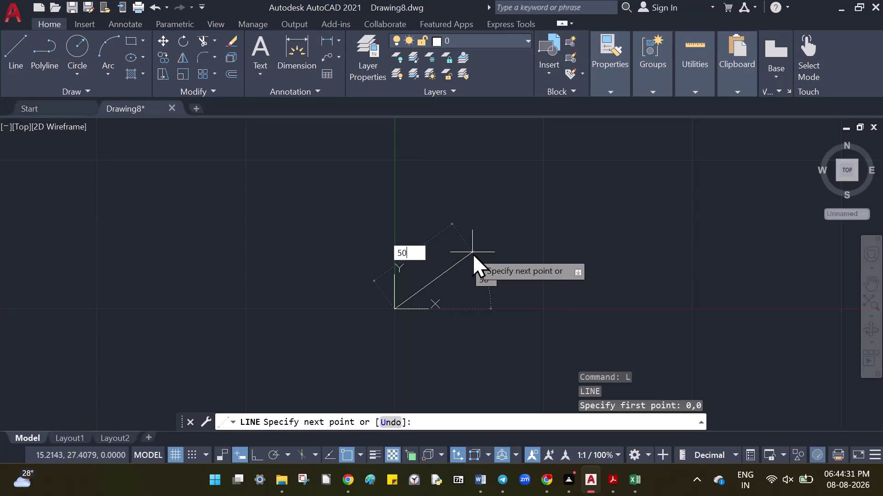
Draw a 50-unit line at 60° from the origin, then pan around the drawing.
key(Tab)
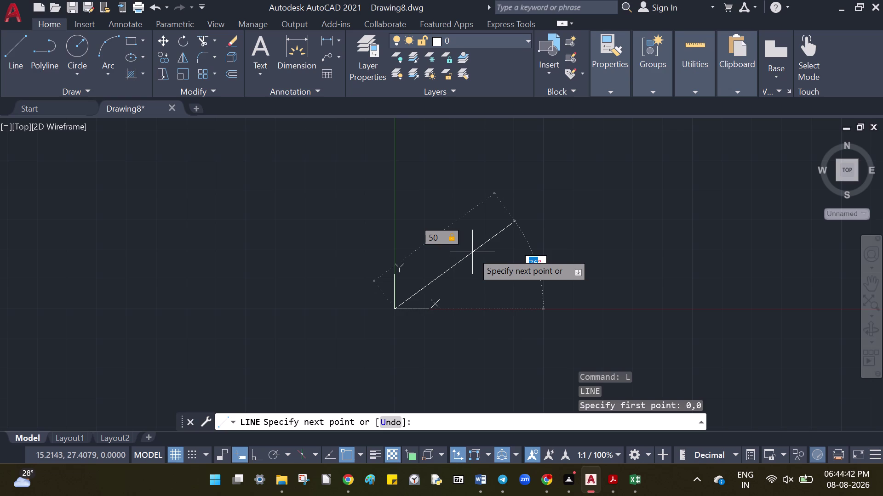
text(6)
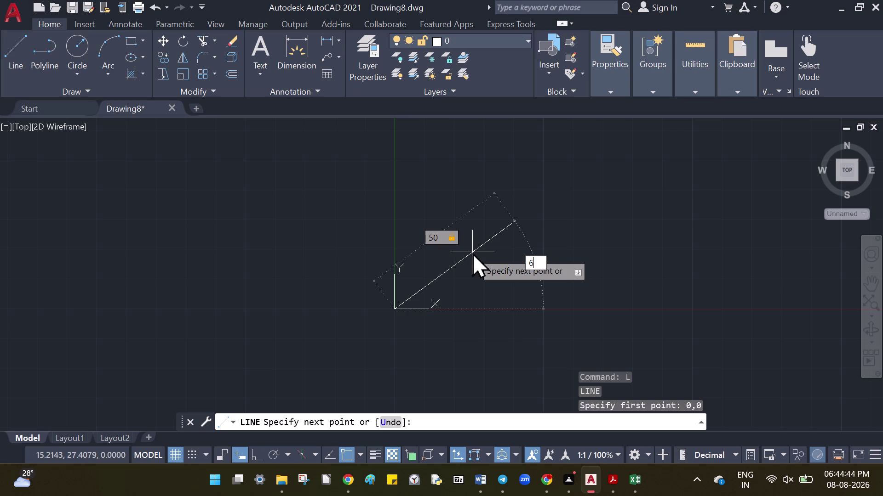
text(0)
key(Return)
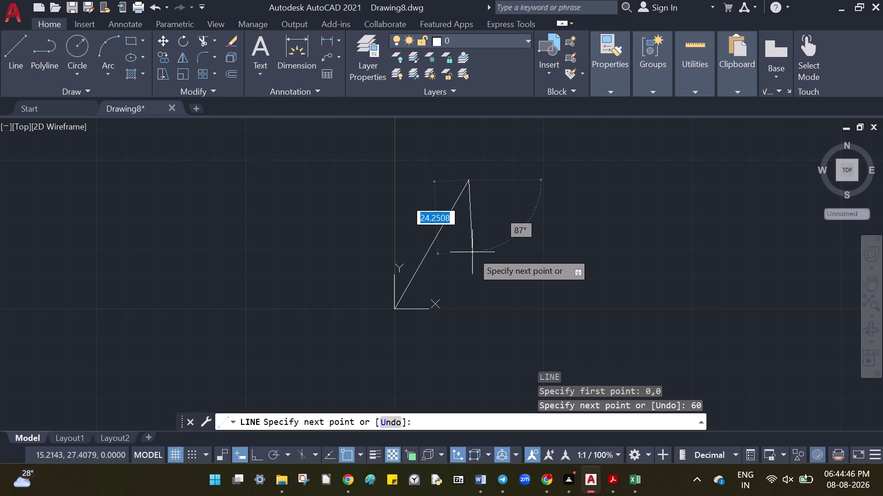
scroll(down, 3)
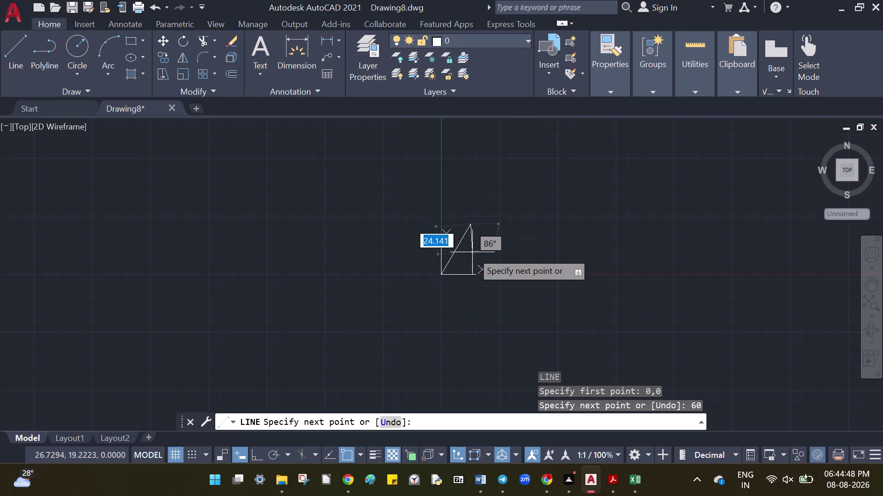
middle_drag(473, 253, 385, 336)
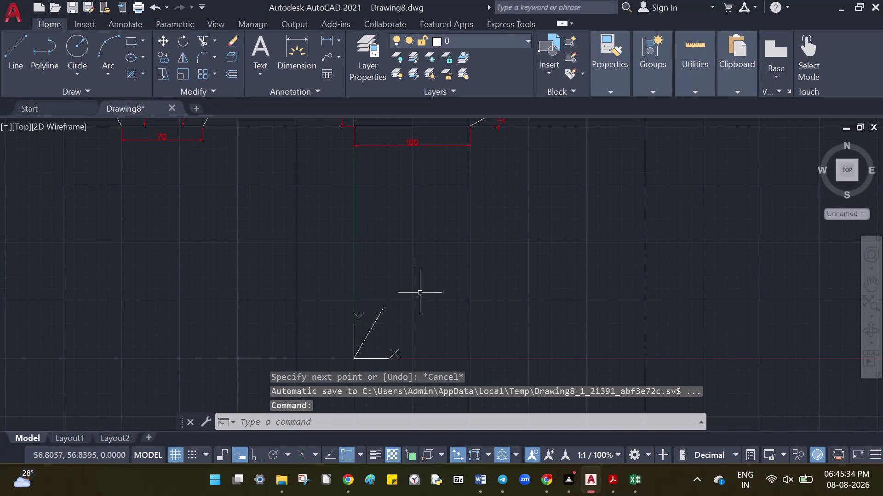
Undo the 50-unit angled line with Ctrl+Z.
key(ctrl+z)
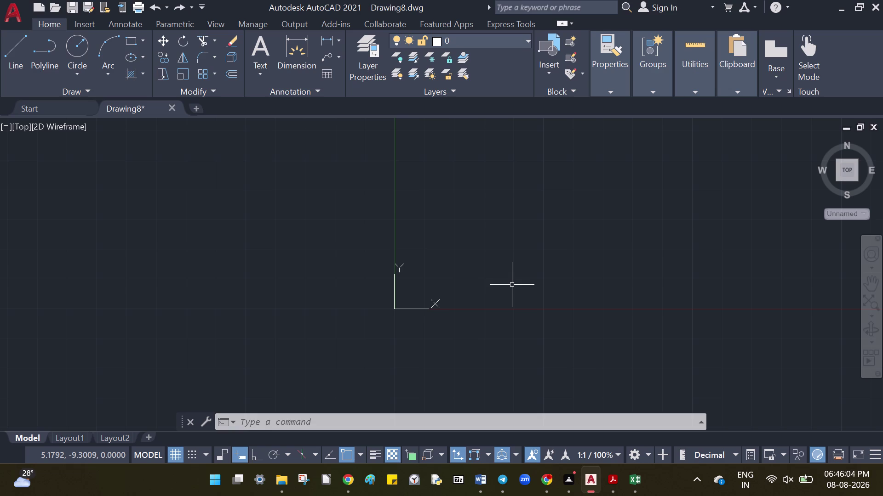
Open Drafting Settings via SE and view the Dynamic Input and Polar Tracking tabs.
key(l)
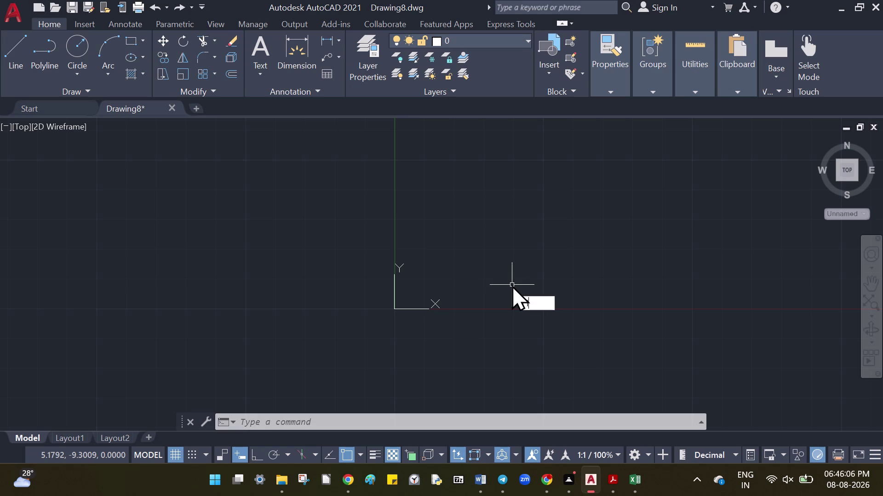
key(BackSpace)
text(se)
key(Return)
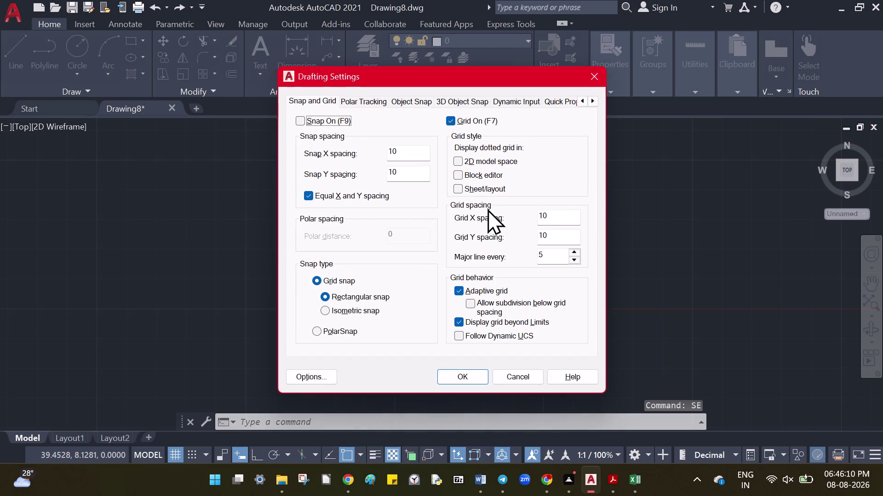
click(532, 102)
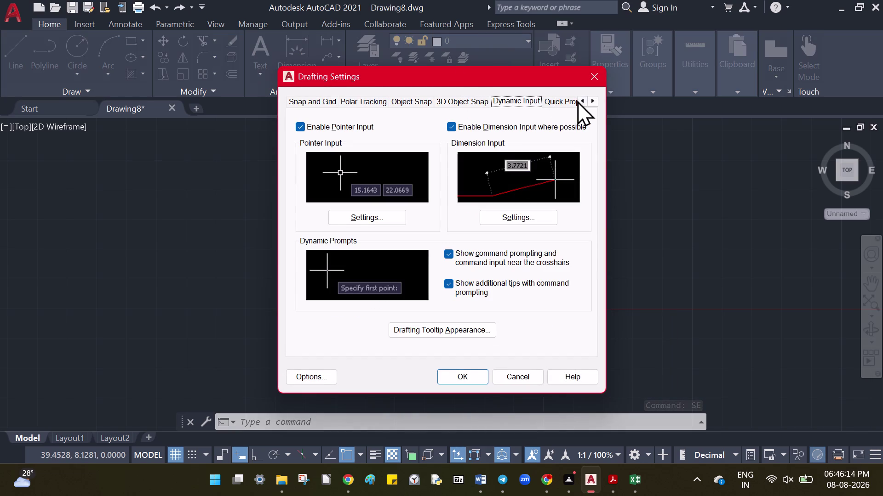
click(376, 96)
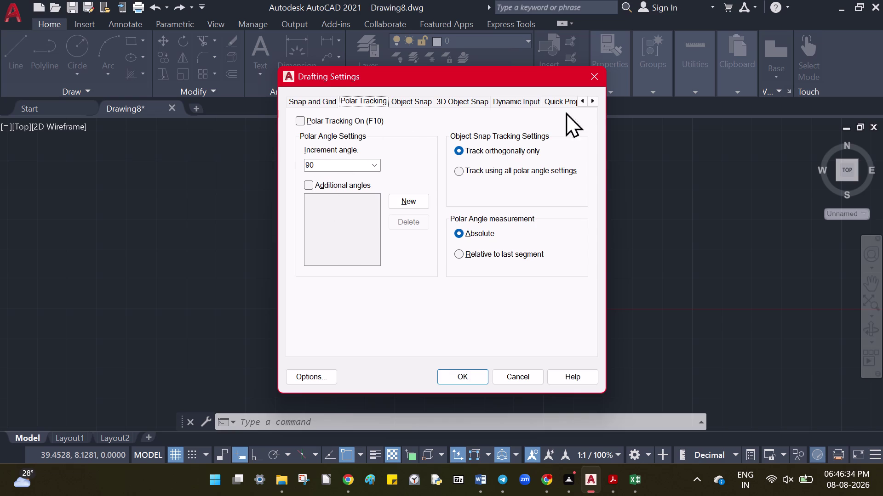
Scroll the Drafting Settings tab strip both ways and review the Polar Tracking options.
click(591, 104)
click(591, 104)
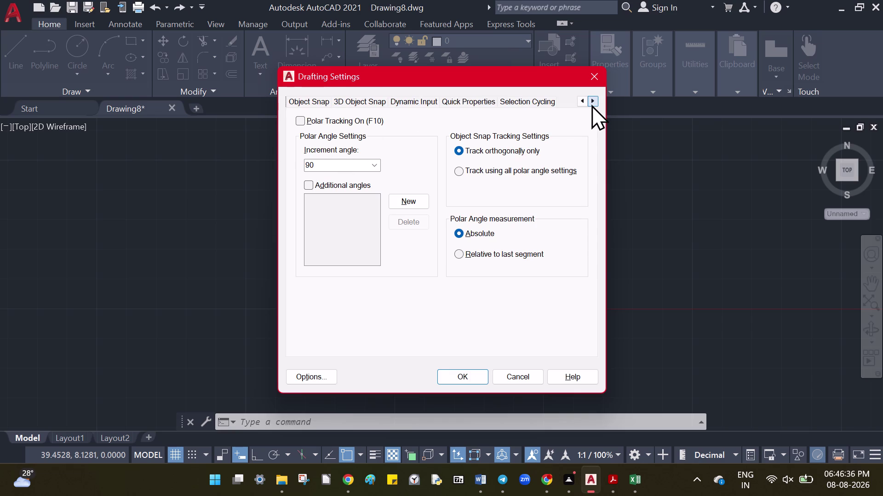
click(575, 100)
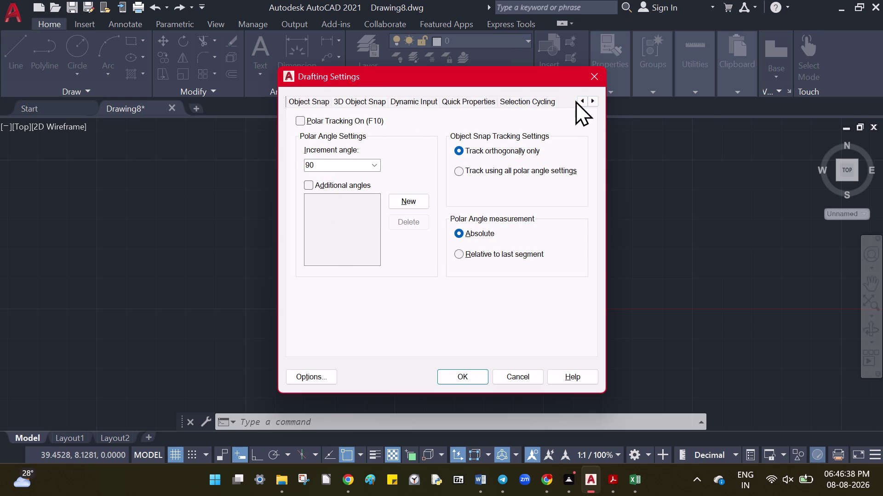
click(581, 100)
click(581, 100)
click(581, 100)
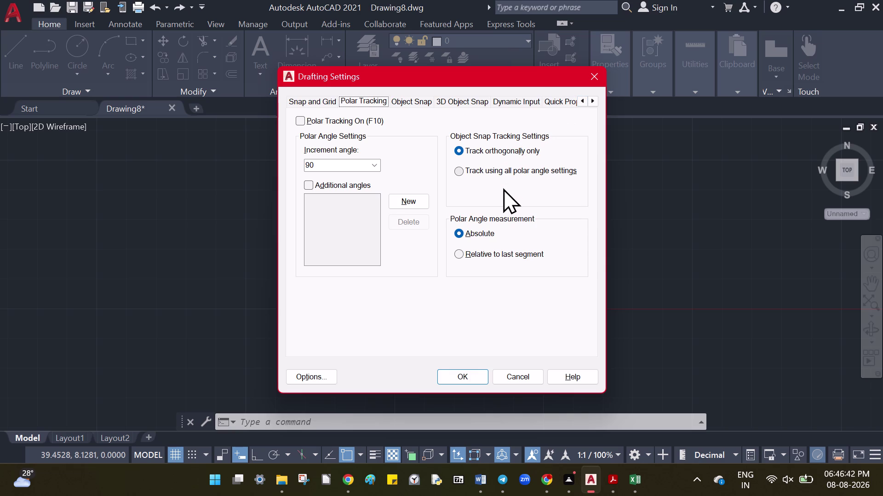
click(463, 170)
click(462, 150)
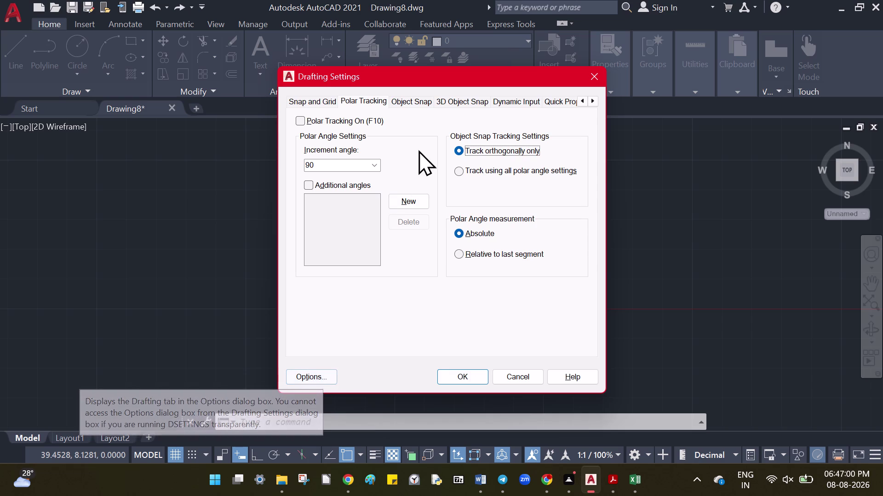
View the Dynamic Input tab, then scroll to the last settings pages.
click(527, 103)
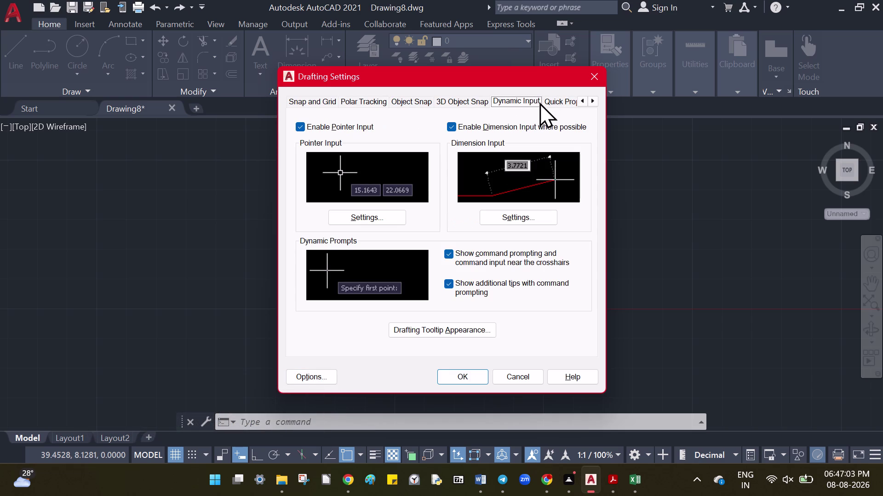
click(594, 98)
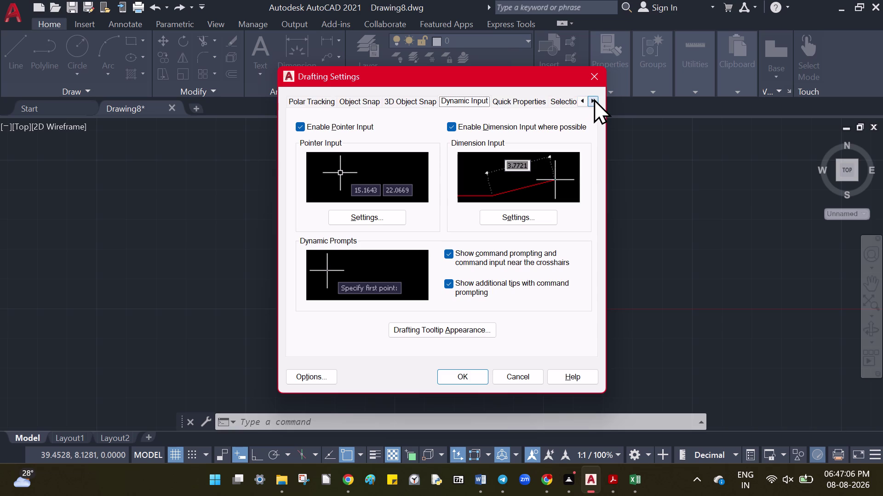
double_click(593, 99)
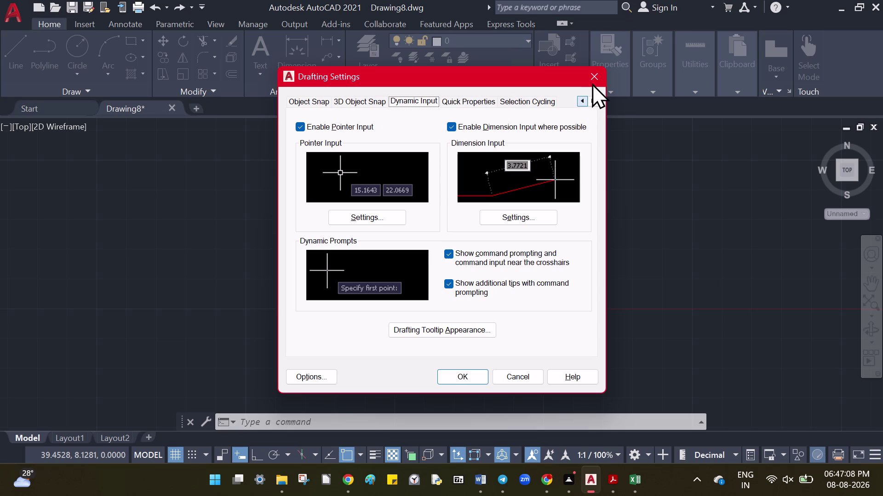